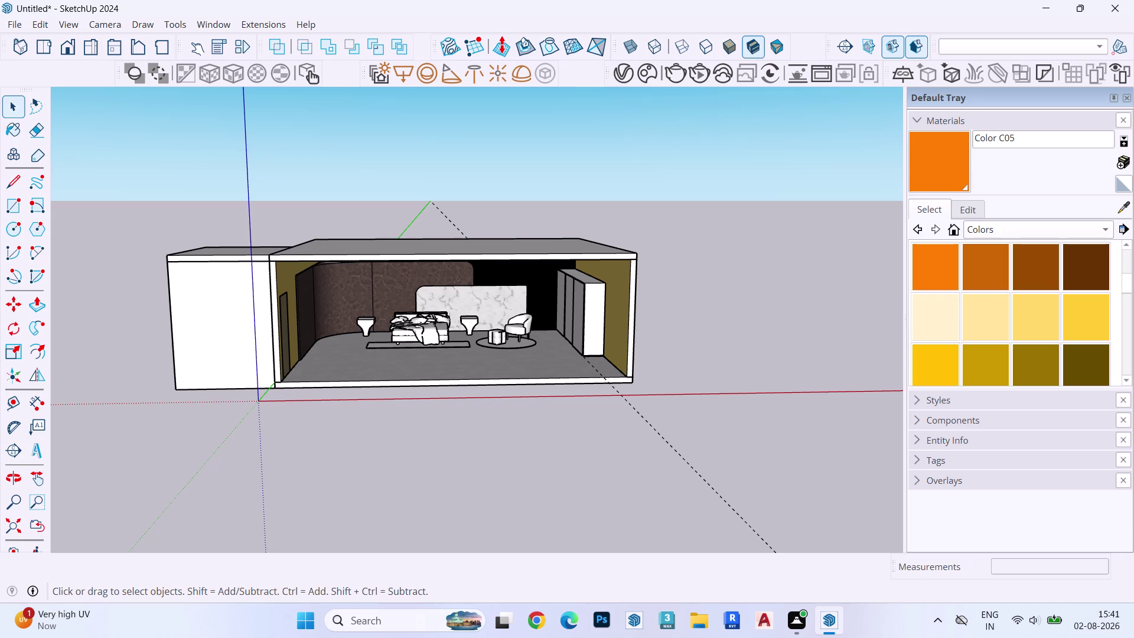
Orbit and zoom in until the bed, side tables and marble headboard wall fill the view.
middle_drag(471, 276, 473, 227)
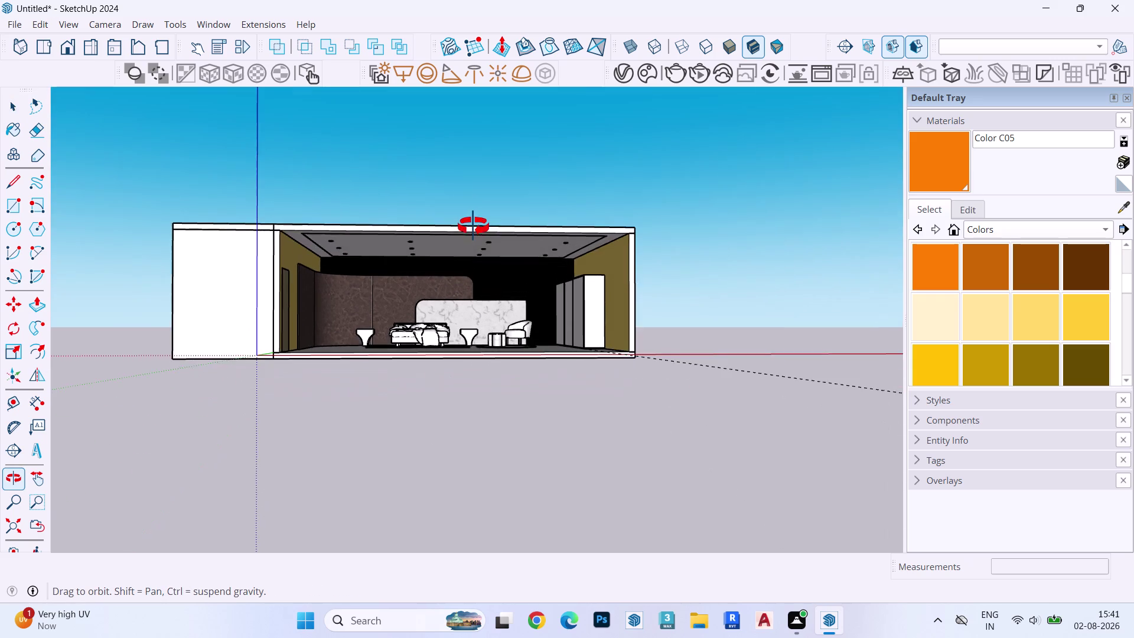
middle_drag(473, 227, 471, 236)
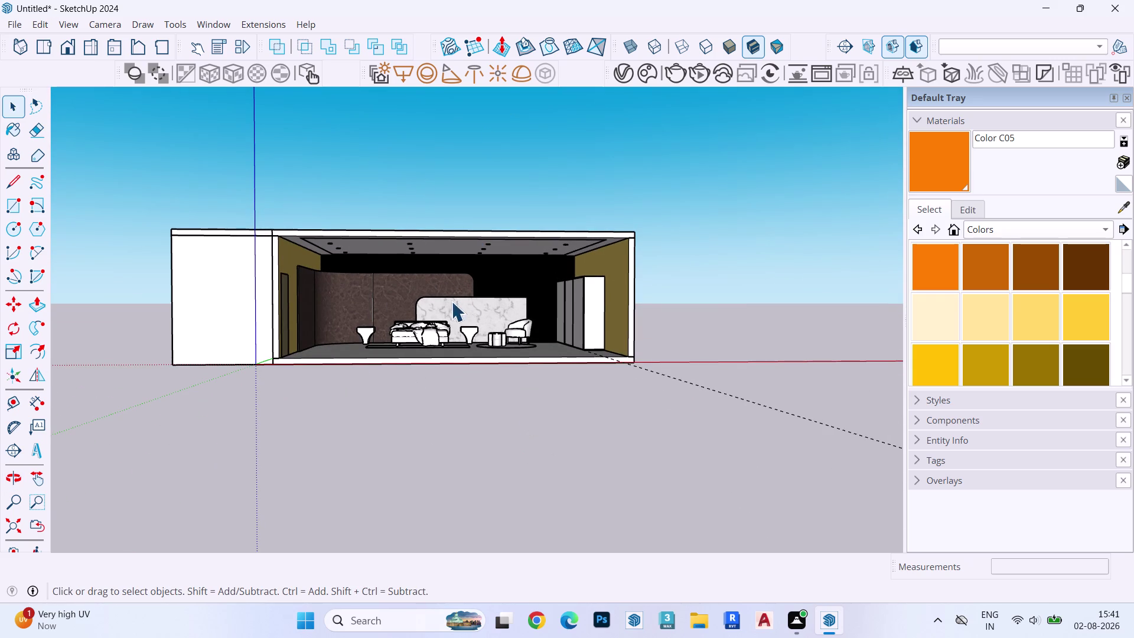
scroll(up, 3)
scroll(up, 3)
middle_drag(470, 255, 467, 260)
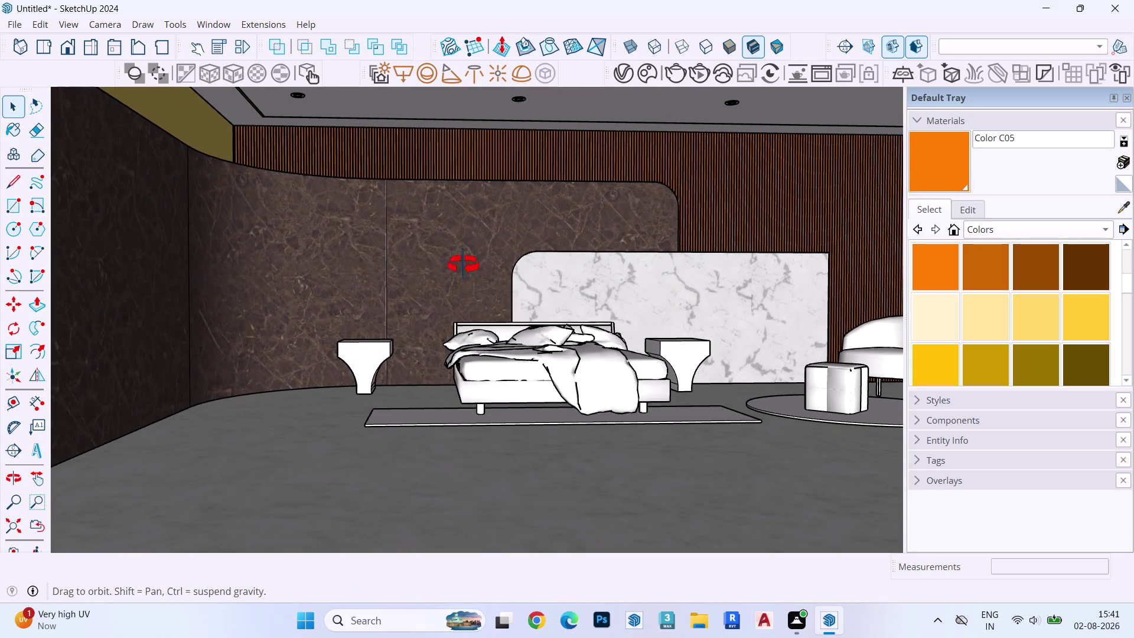
middle_drag(468, 259, 421, 293)
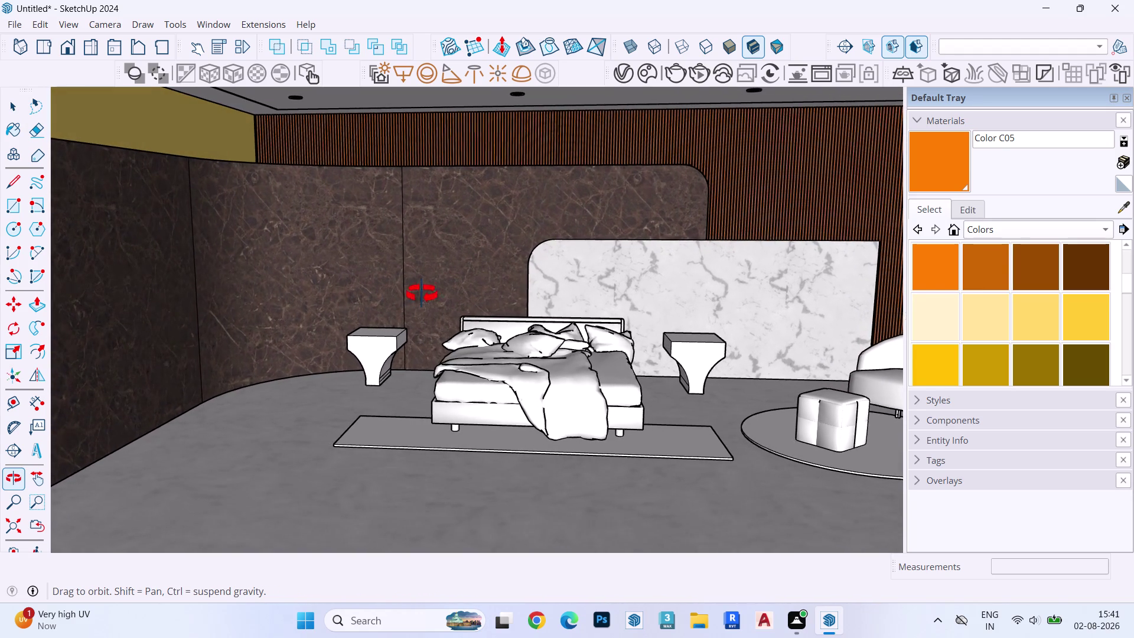
middle_drag(421, 294, 424, 290)
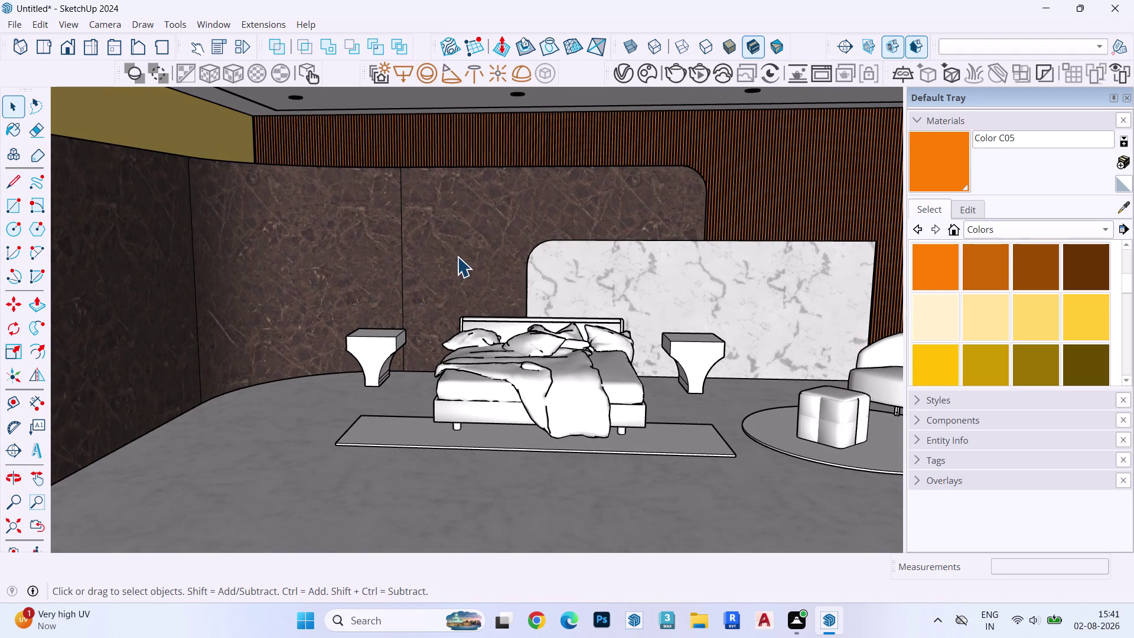
Zoom back out and orbit to show the whole bedroom interior.
scroll(down, 3)
scroll(down, 3)
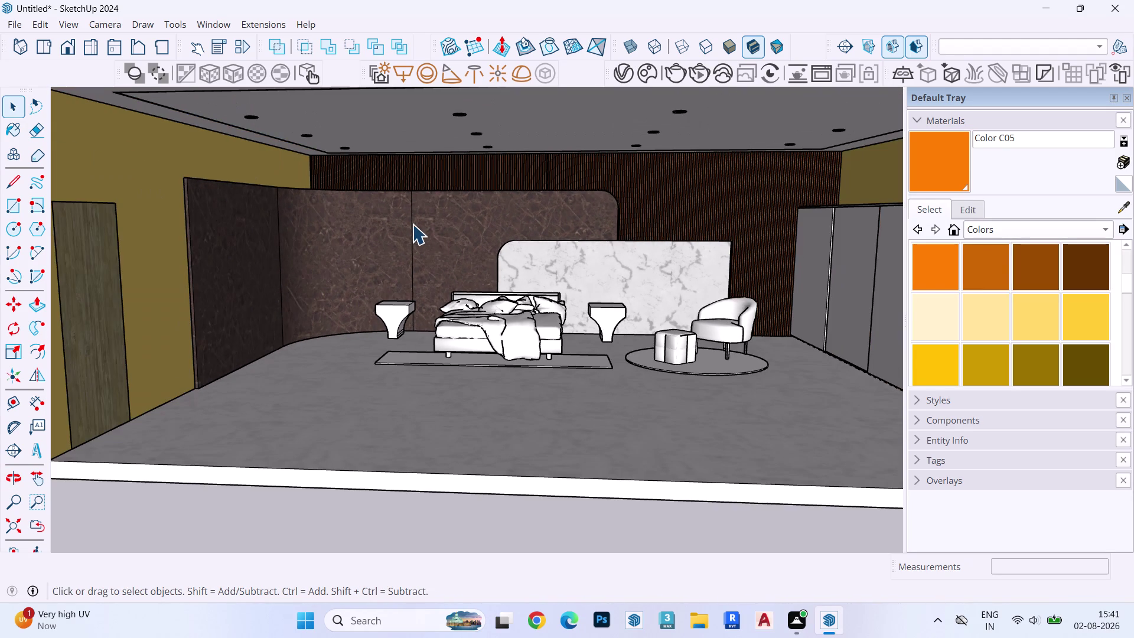
scroll(down, 3)
middle_drag(502, 239, 464, 220)
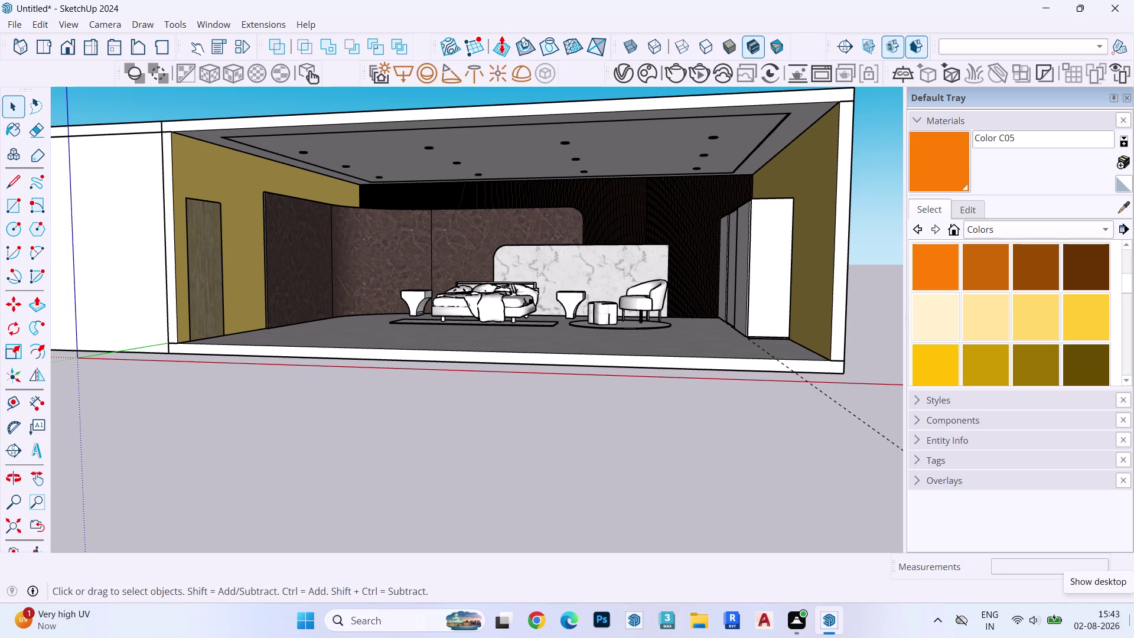
scroll(down, 3)
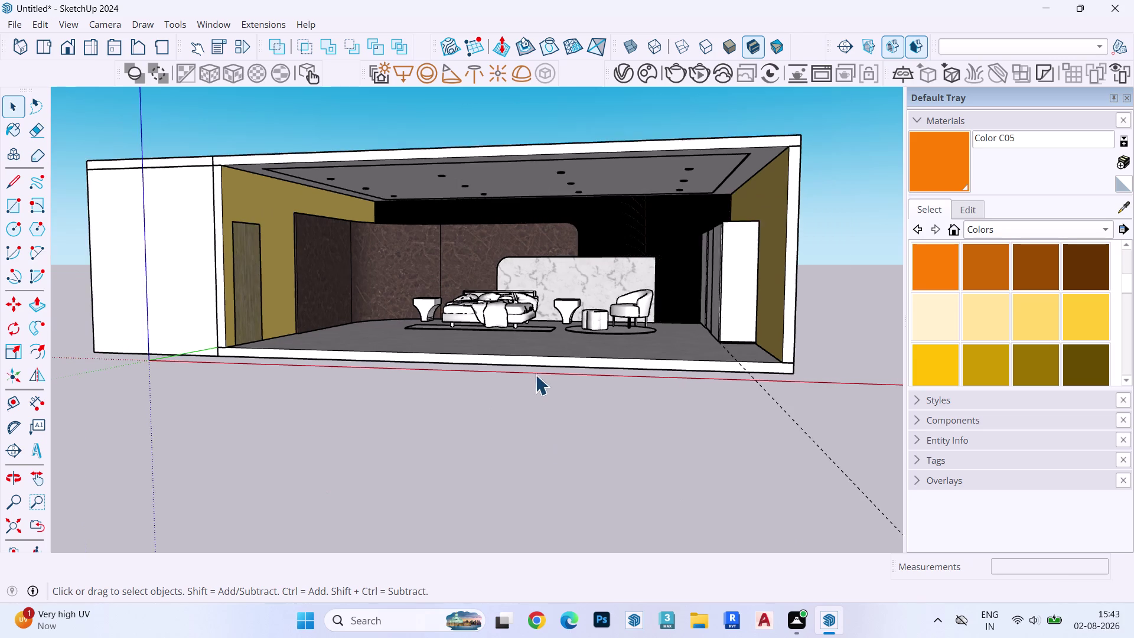
scroll(down, 3)
scroll(up, 3)
scroll(down, 3)
middle_drag(483, 368, 506, 388)
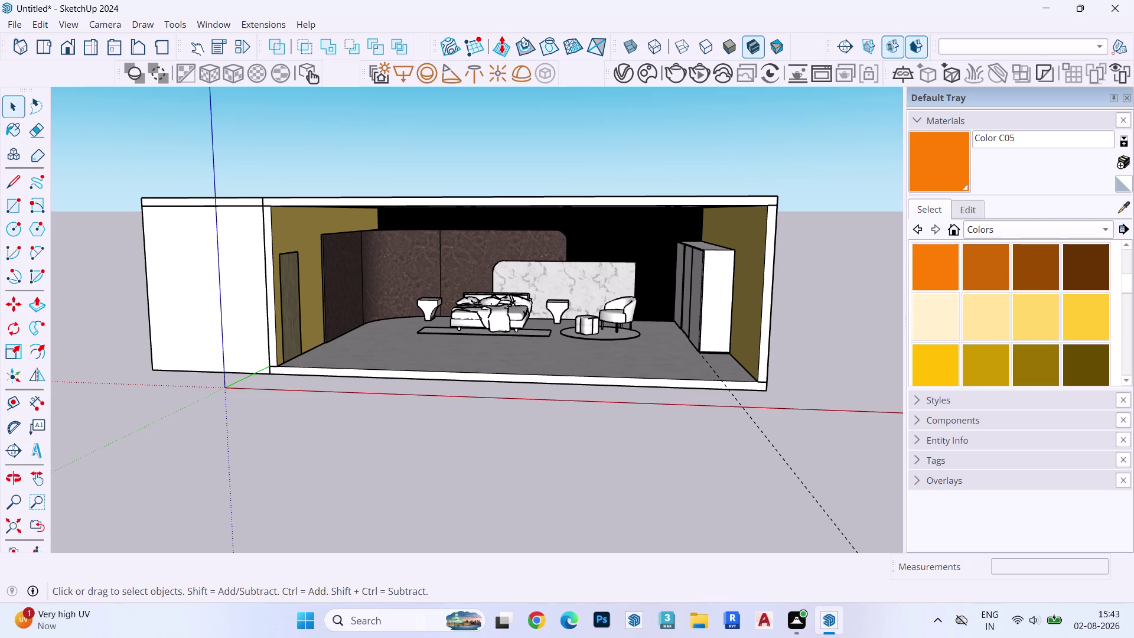
click(45, 25)
click(96, 166)
scroll(up, 3)
middle_drag(652, 250, 979, 233)
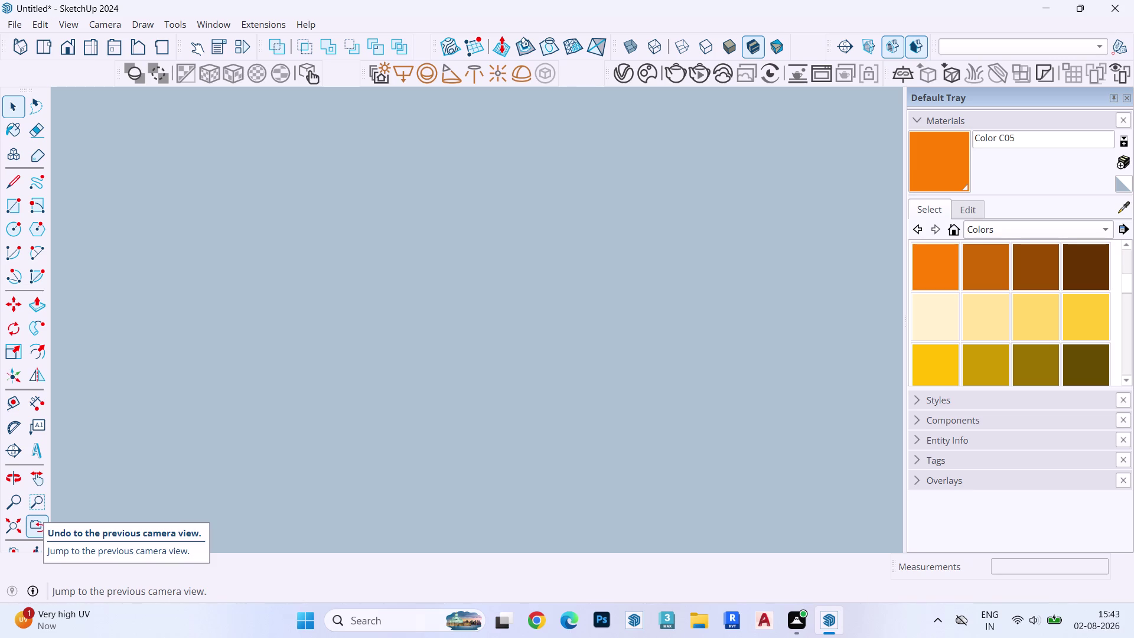
Return to the previous camera view, then orbit beneath the model to see the ceiling light fittings.
click(43, 515)
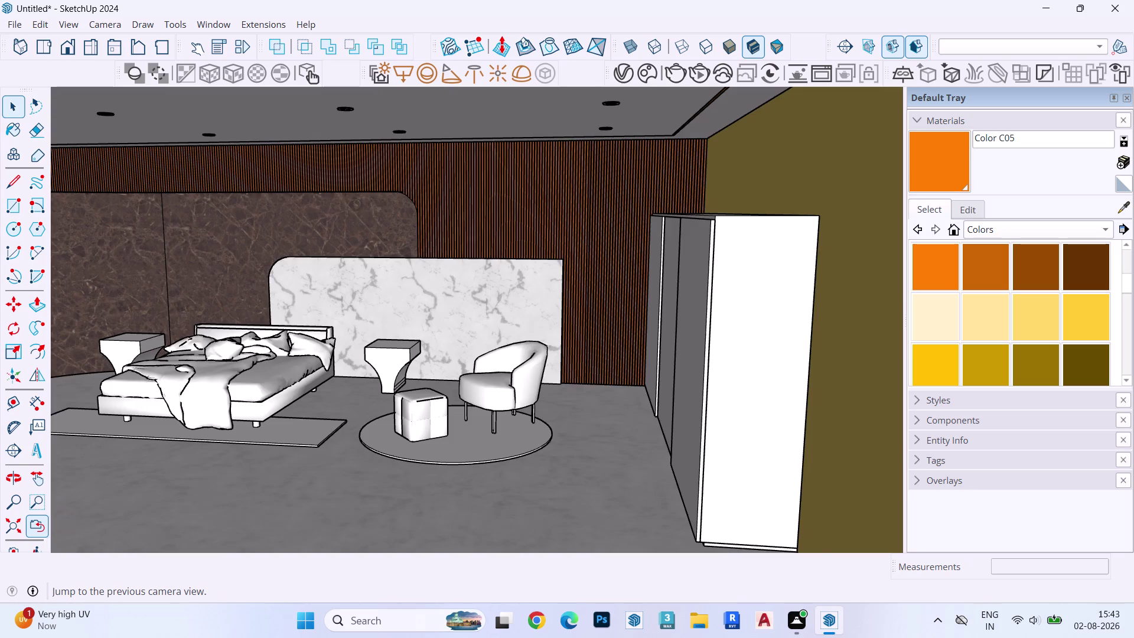
middle_drag(445, 229, 573, 210)
scroll(down, 3)
scroll(up, 3)
scroll(down, 3)
scroll(up, 3)
scroll(down, 3)
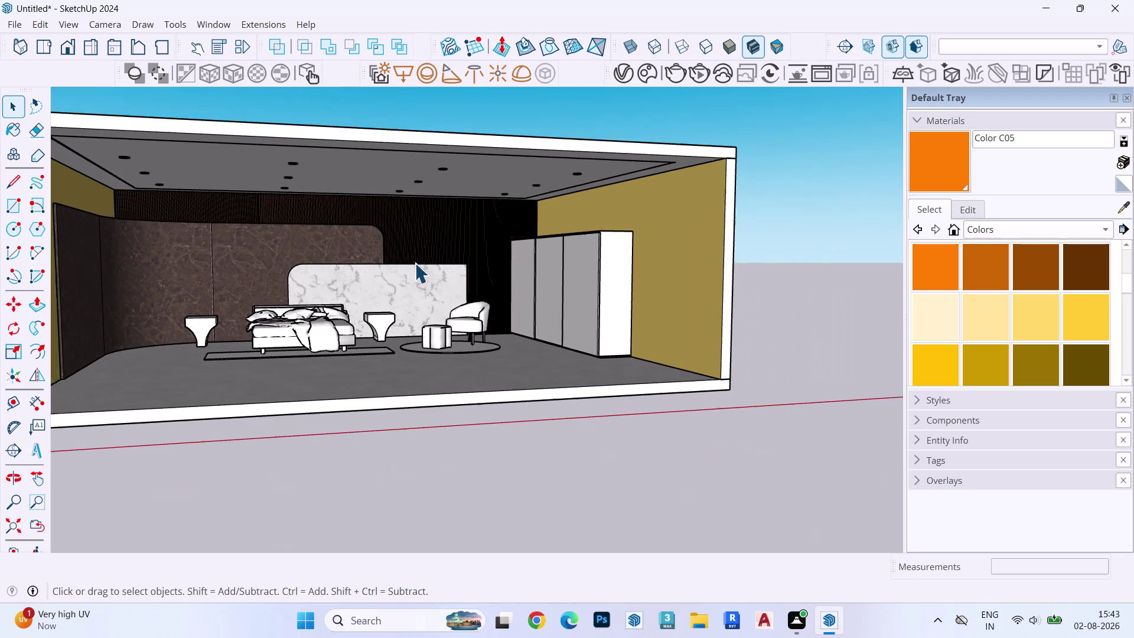
middle_drag(567, 292, 404, 200)
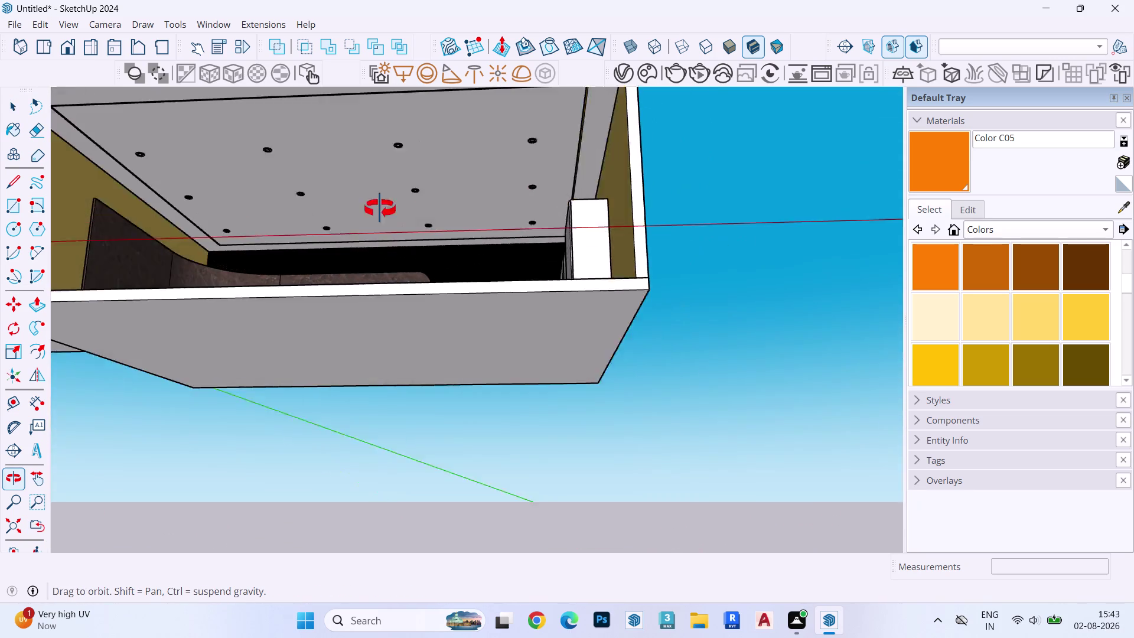
middle_drag(404, 199, 391, 297)
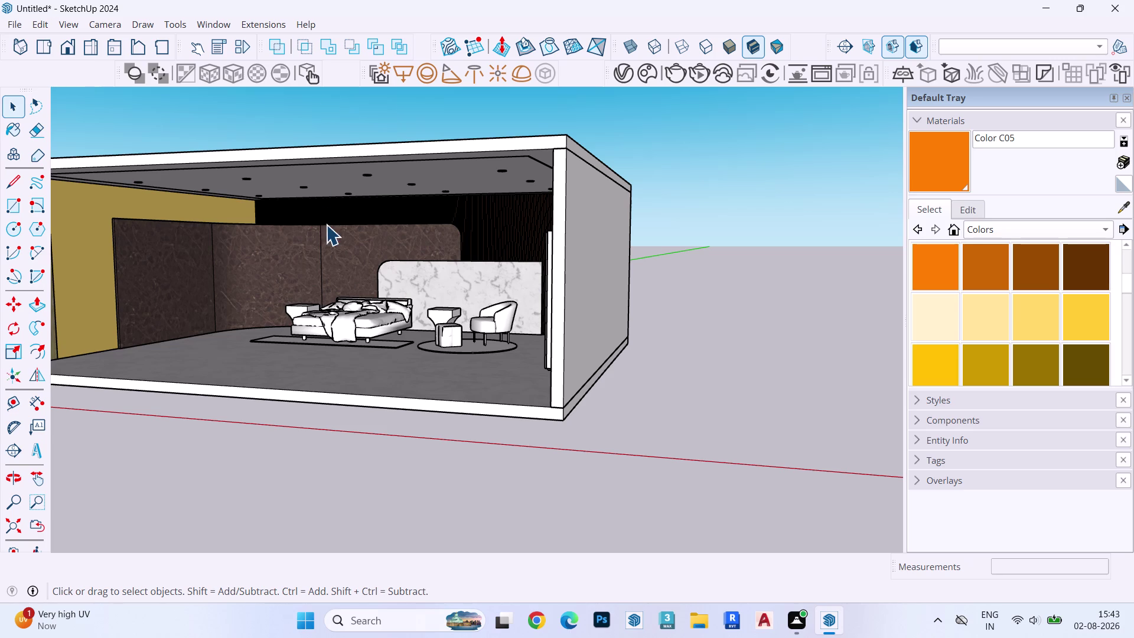
Orbit around to an angled exterior view of the wardrobe and yellow wall.
middle_drag(326, 224, 599, 228)
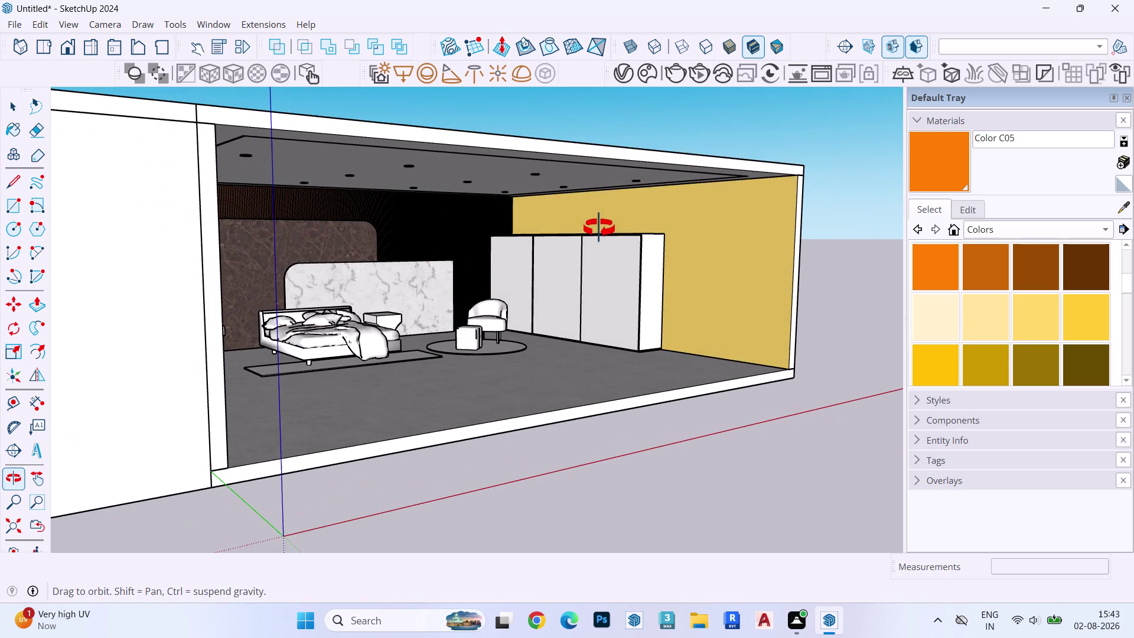
middle_drag(599, 228, 599, 228)
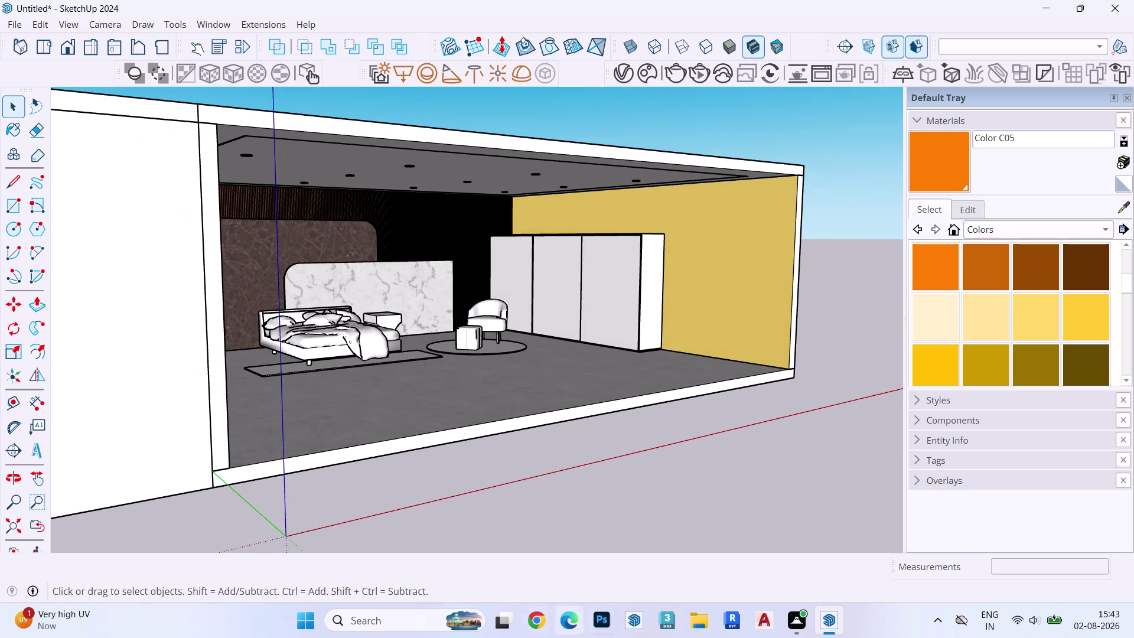